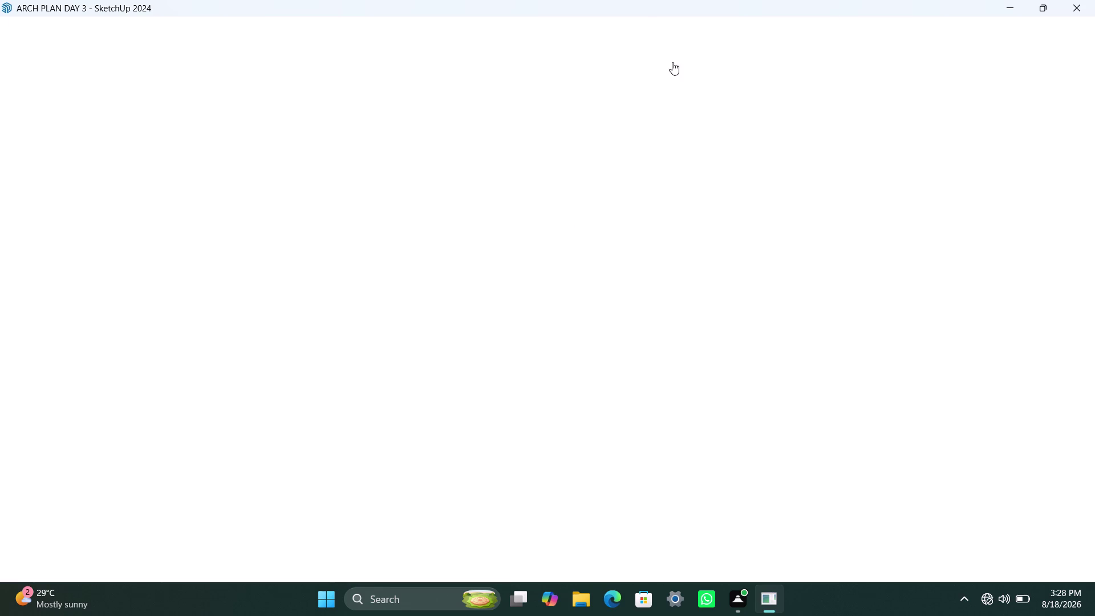
Force-close the frozen ARCH PLAN DAY 3 SketchUp window and let Windows report the problem.
click(1076, 7)
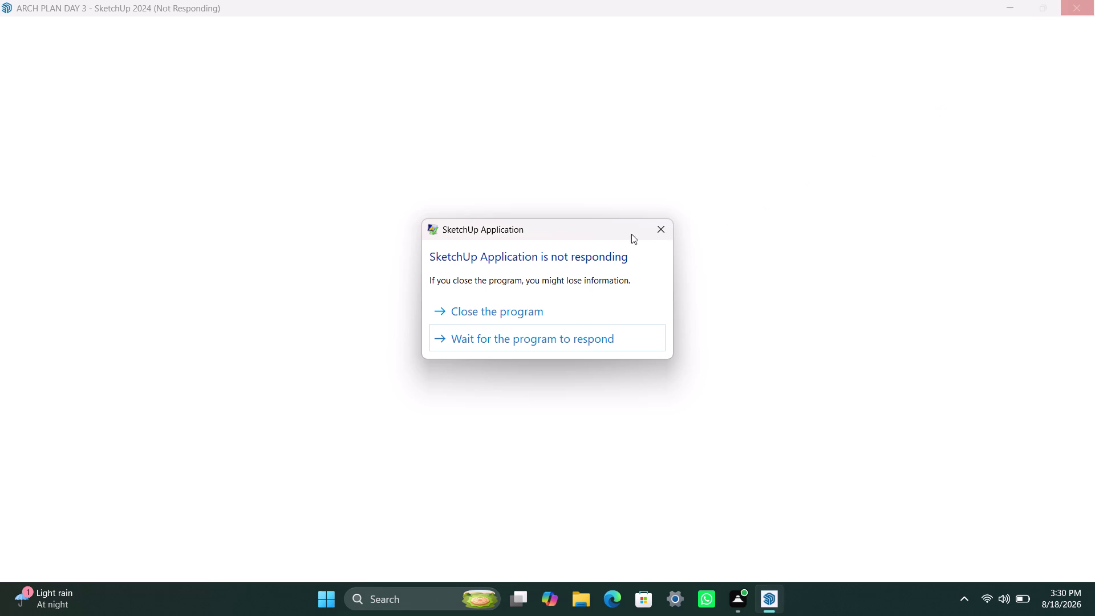
click(583, 313)
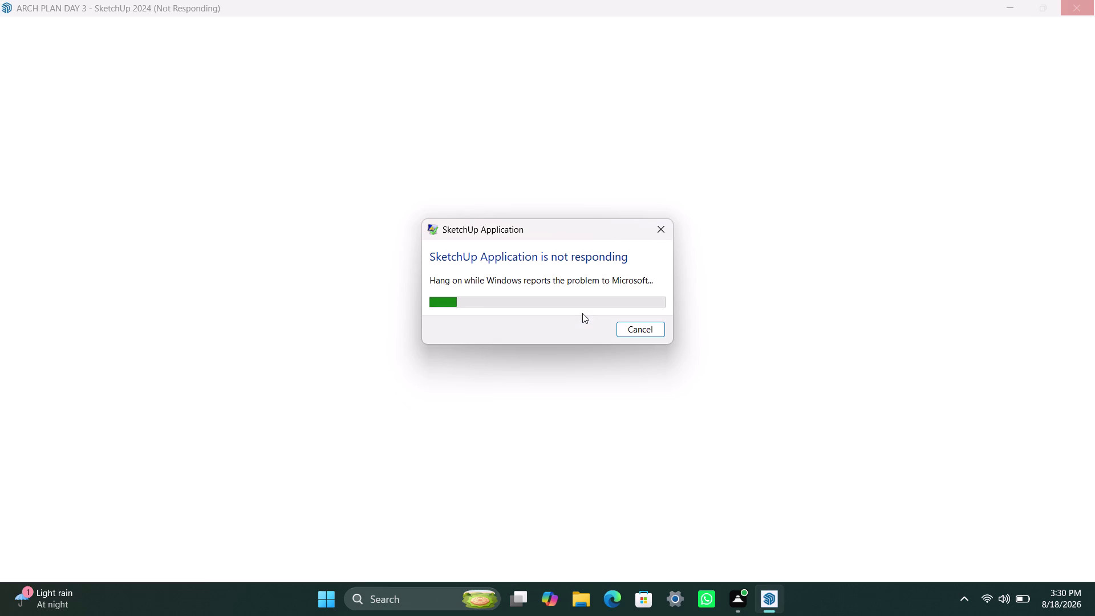